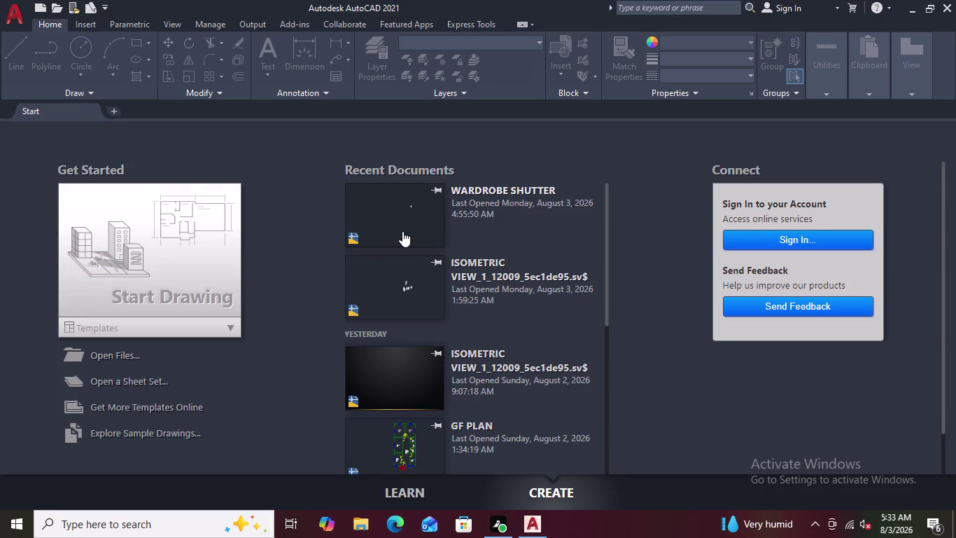
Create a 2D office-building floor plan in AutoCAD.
Open a new blank drawing, Drawing1, from the Start tab.
scroll(up, 3)
double_click(194, 248)
scroll(down, 3)
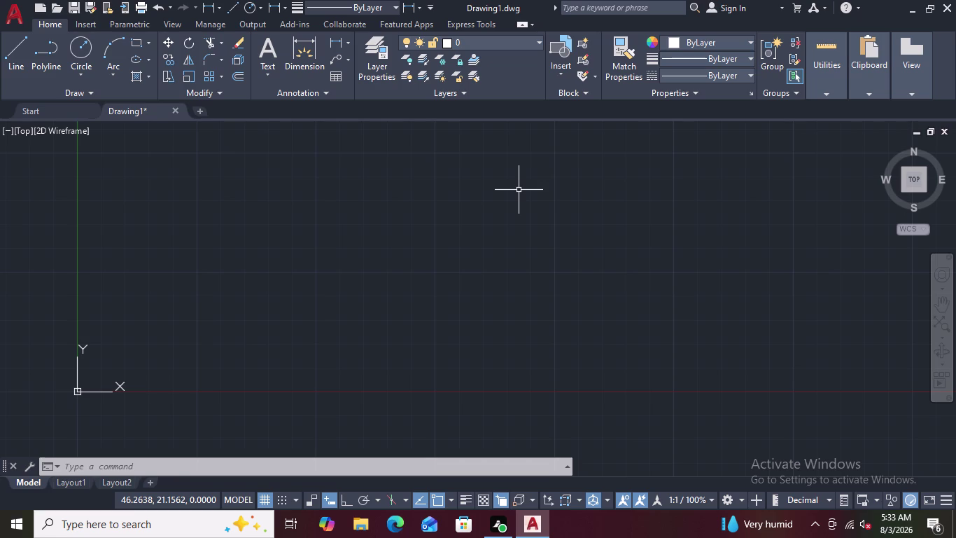
key(space)
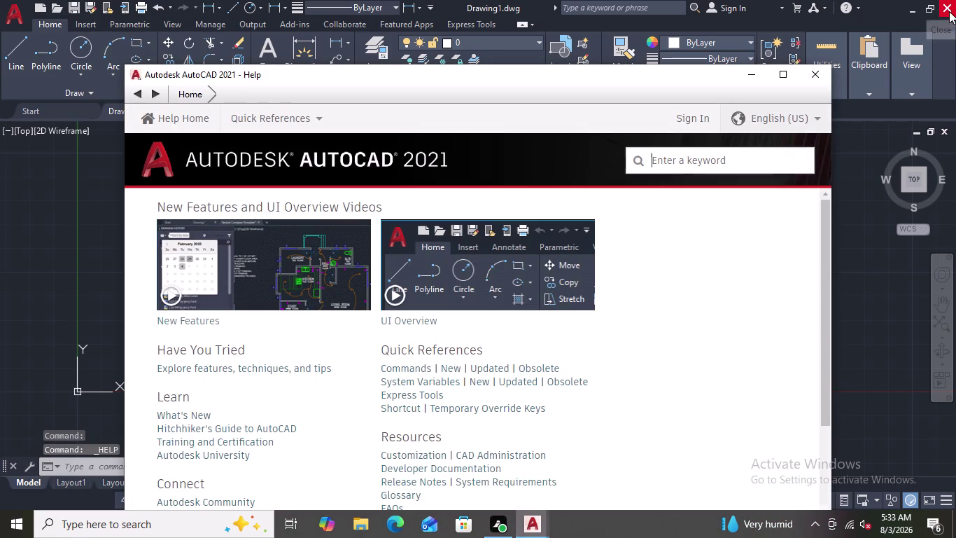
scroll(down, 3)
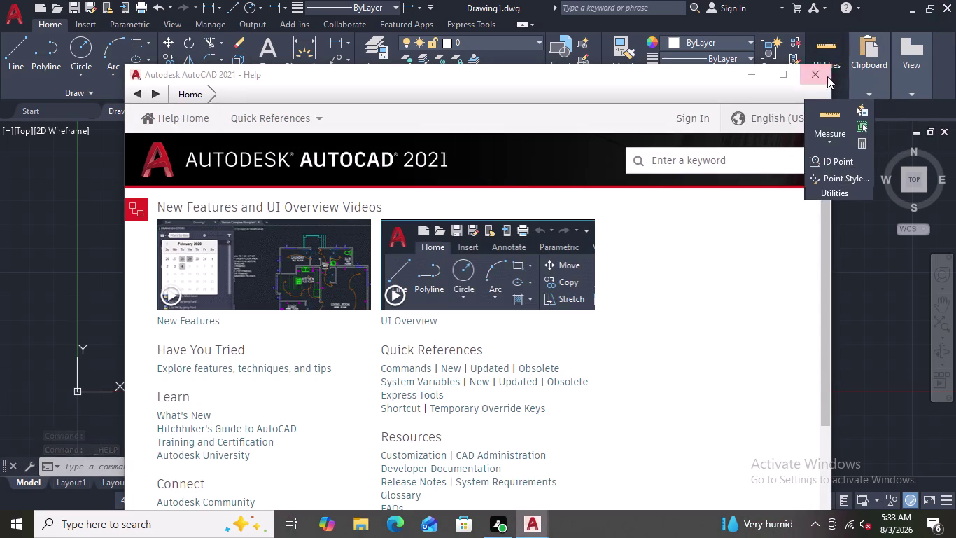
click(817, 75)
scroll(down, 3)
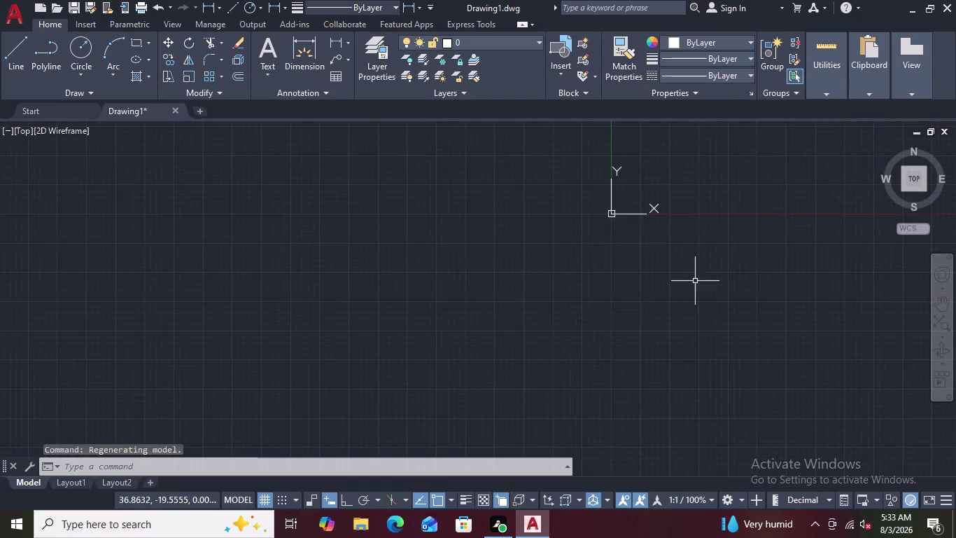
Set UCSICON to Noorigin so the UCS icon stays in the viewport corner.
scroll(down, 3)
scroll(down, 3)
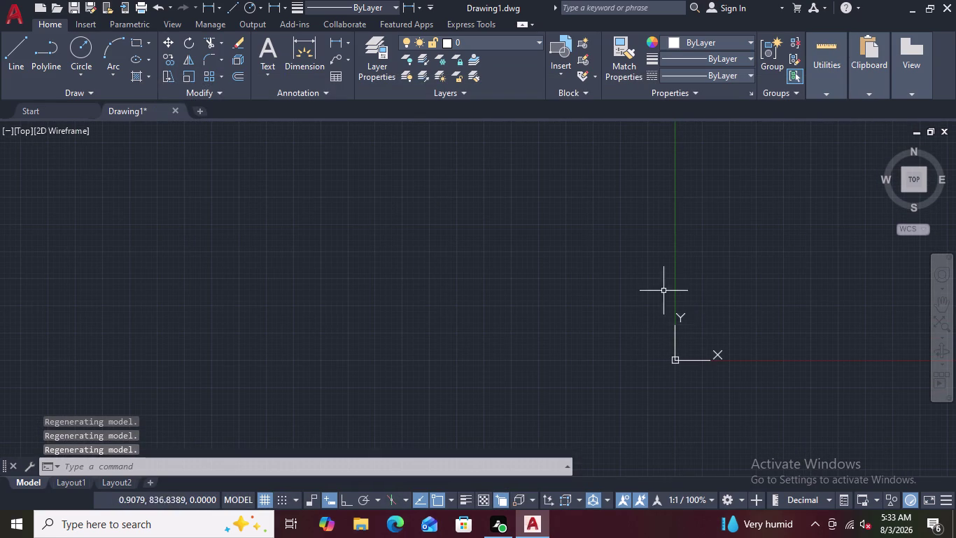
key(u)
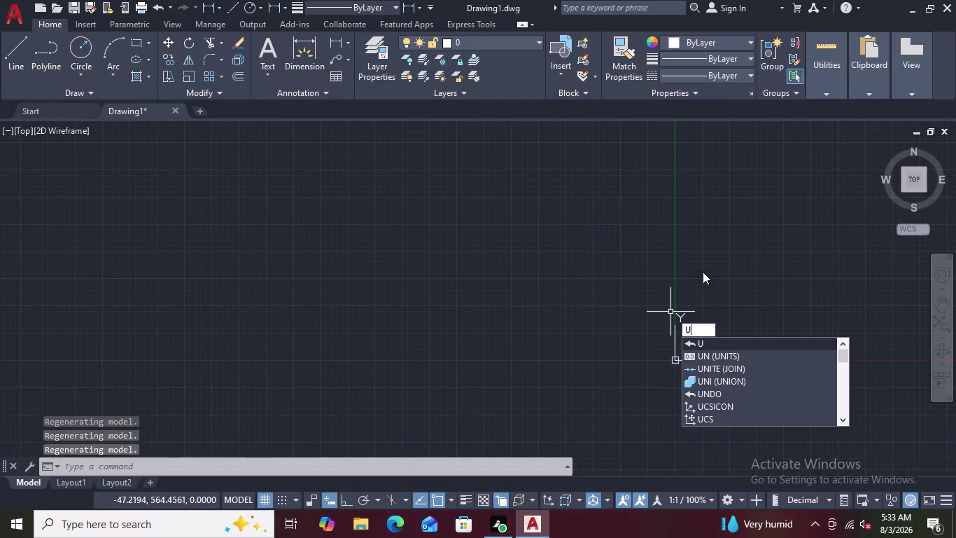
key(c)
key(s)
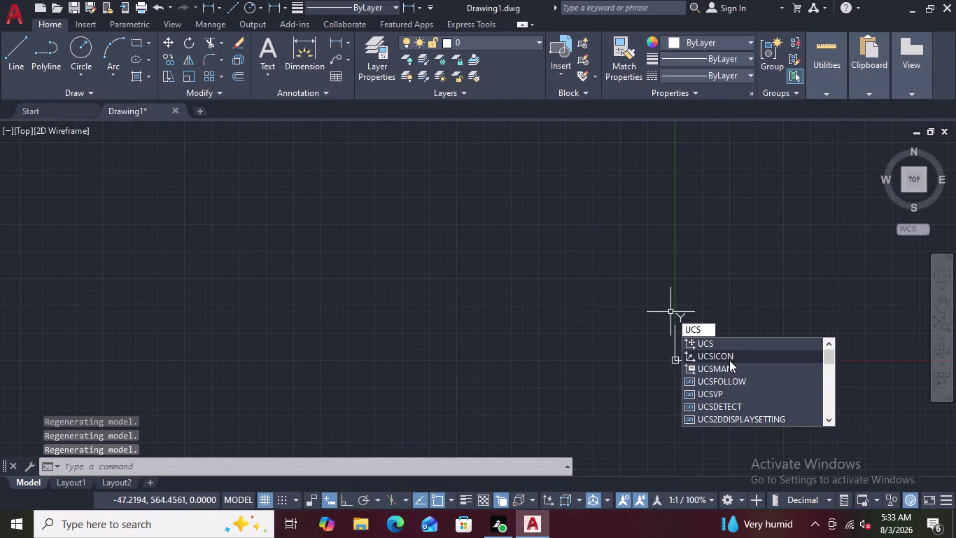
click(730, 357)
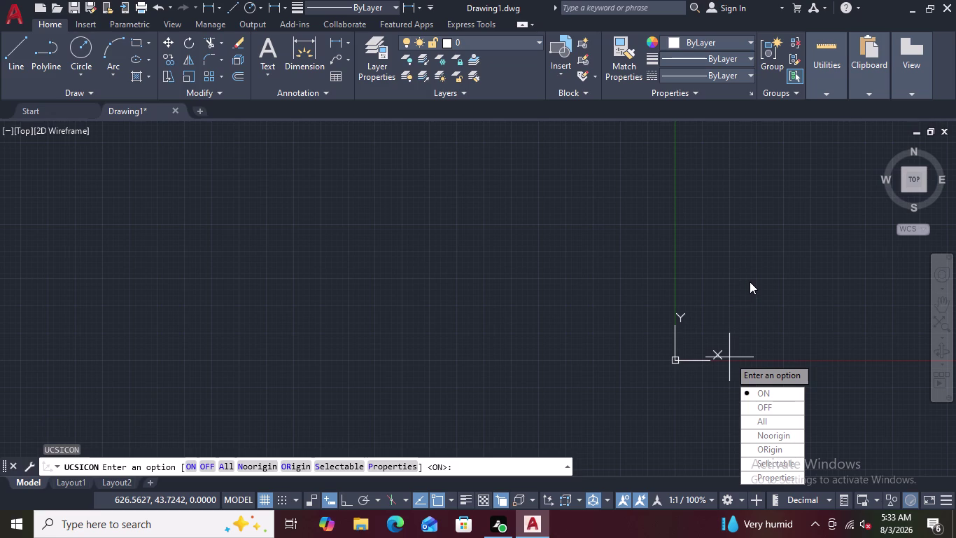
text(NO)
key(Return)
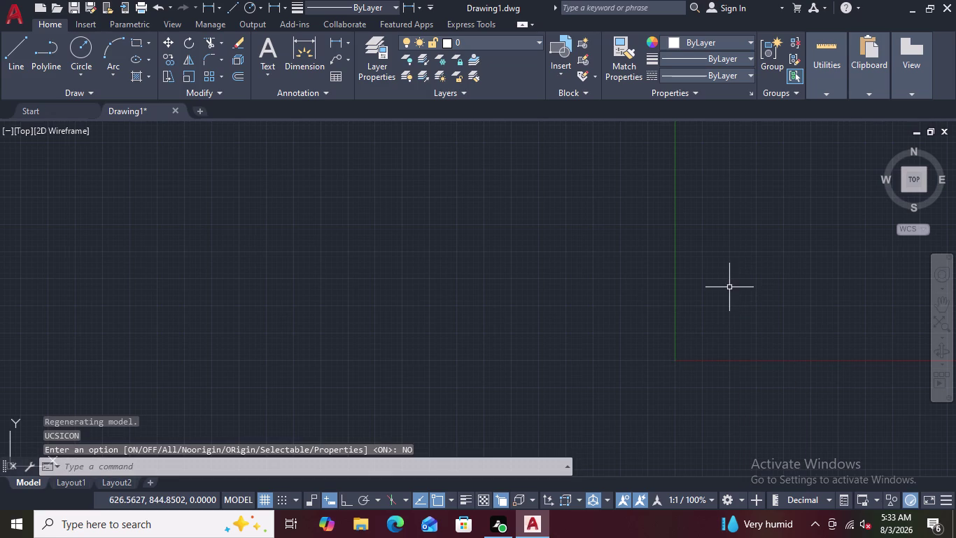
scroll(down, 3)
key(Escape)
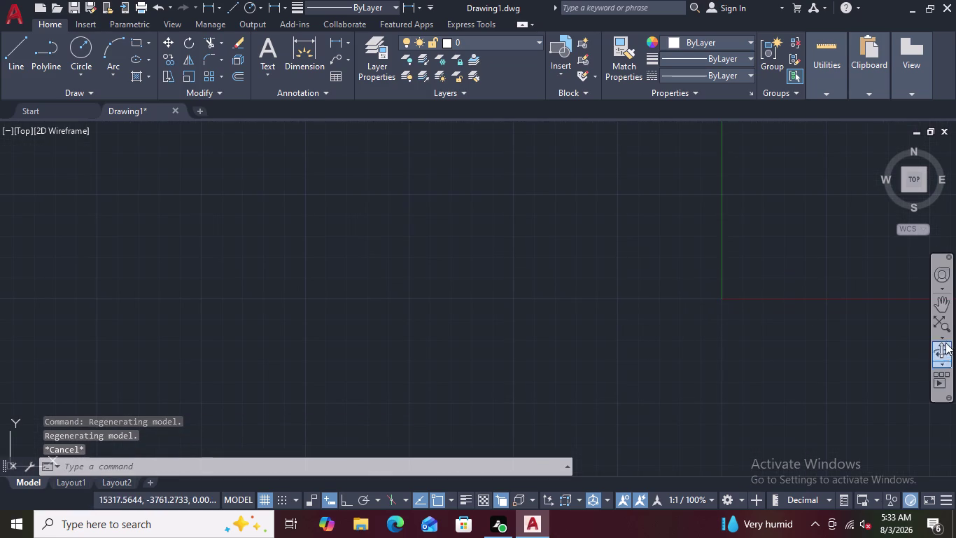
click(939, 322)
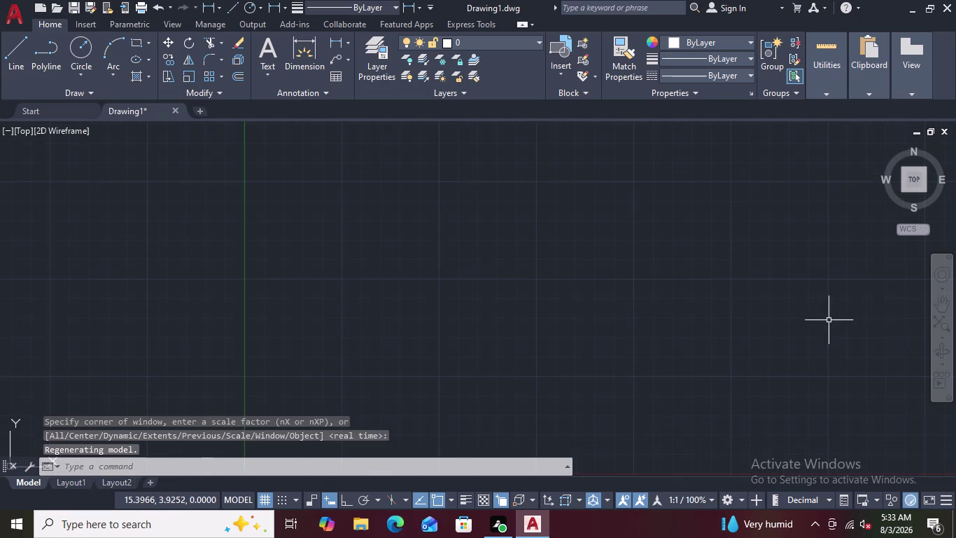
drag(772, 305, 666, 323)
scroll(down, 3)
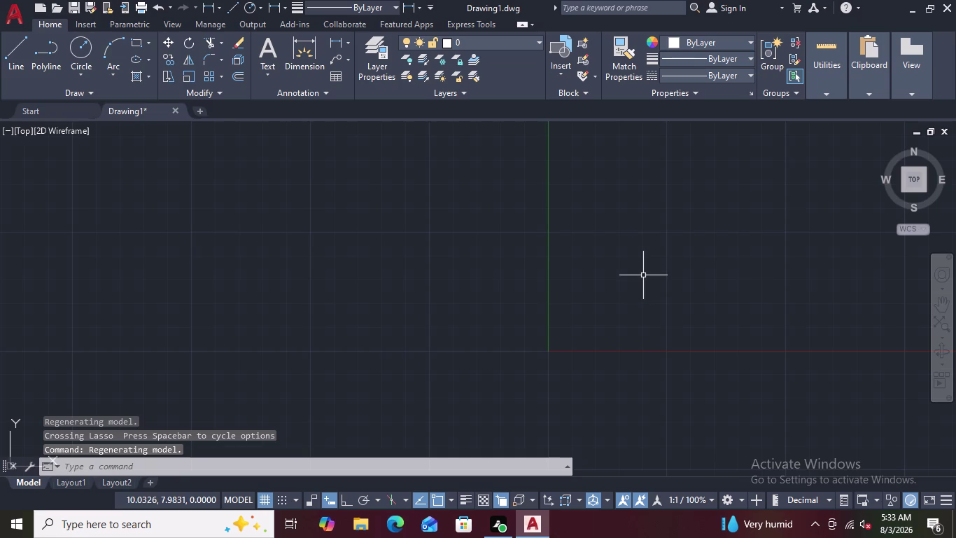
middle_drag(658, 272, 432, 306)
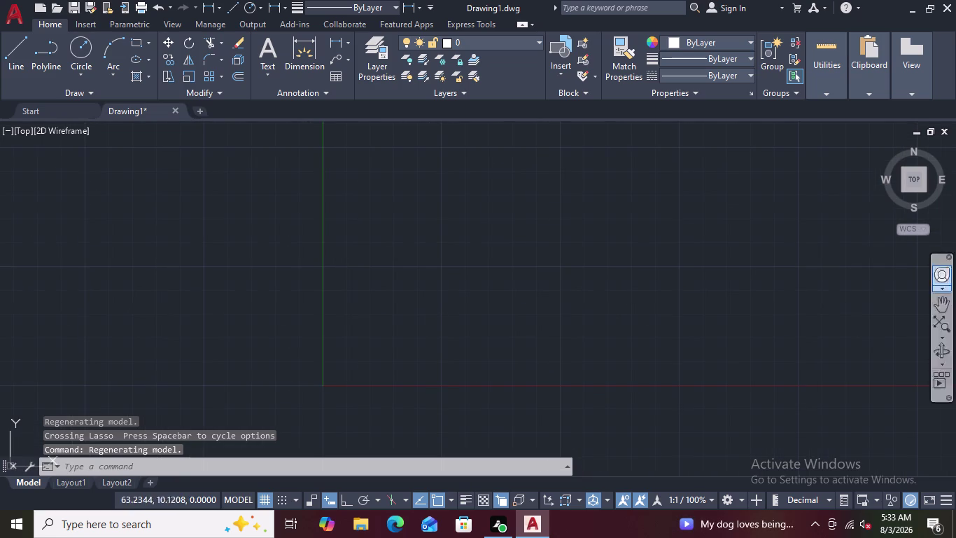
key(Escape)
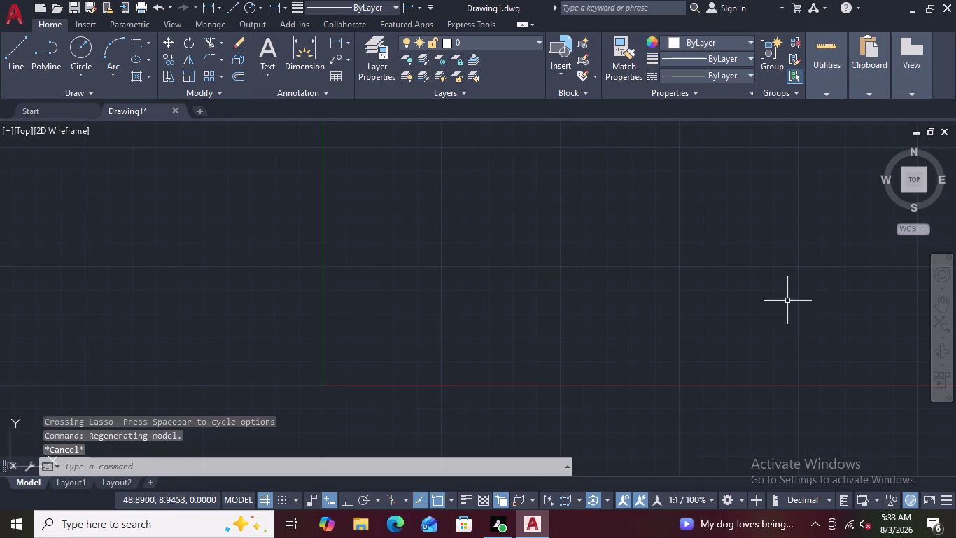
scroll(down, 3)
middle_drag(752, 298, 507, 353)
key(Escape)
key(Escape)
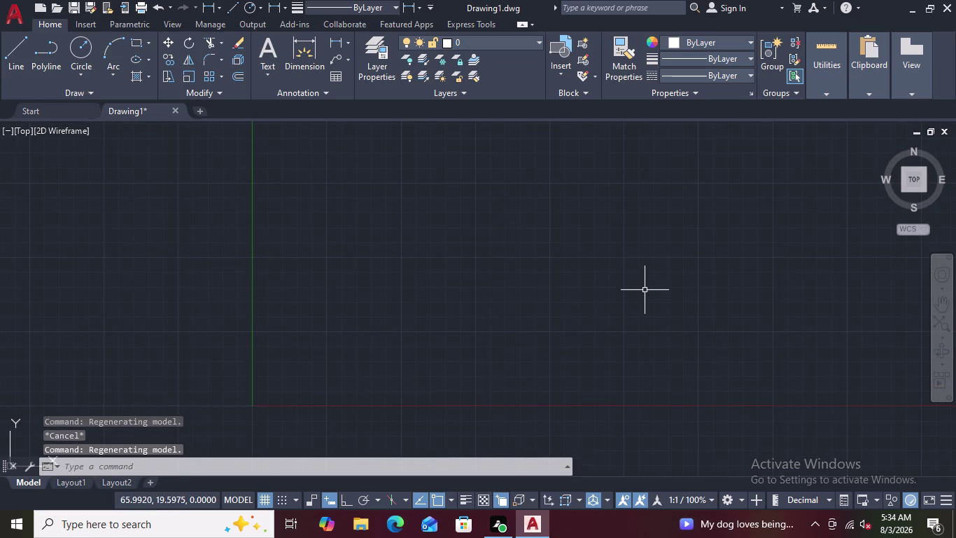
scroll(down, 3)
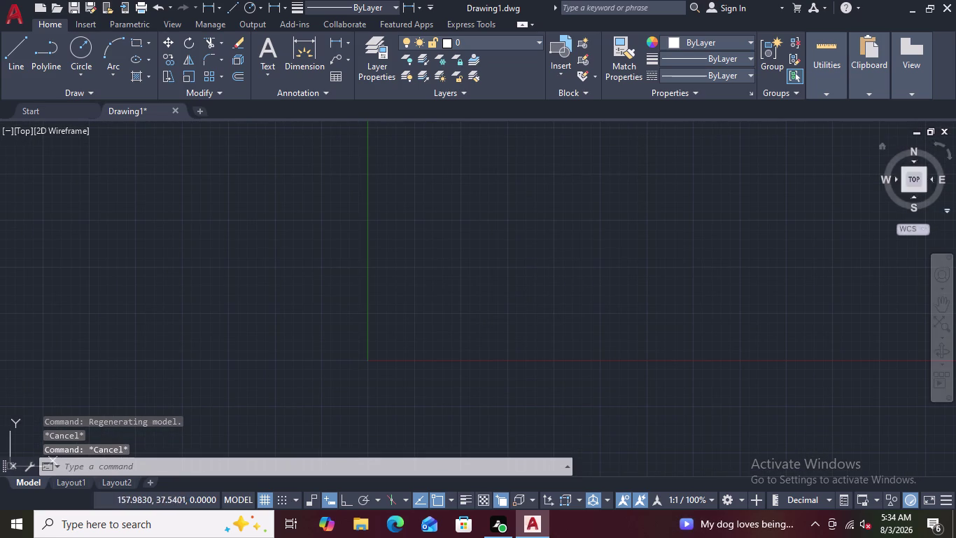
scroll(down, 3)
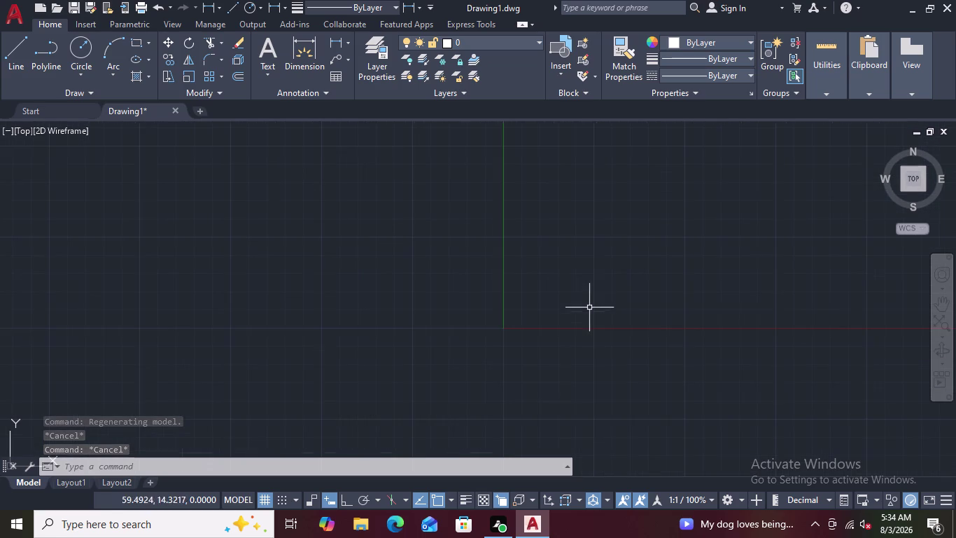
middle_drag(616, 255, 415, 297)
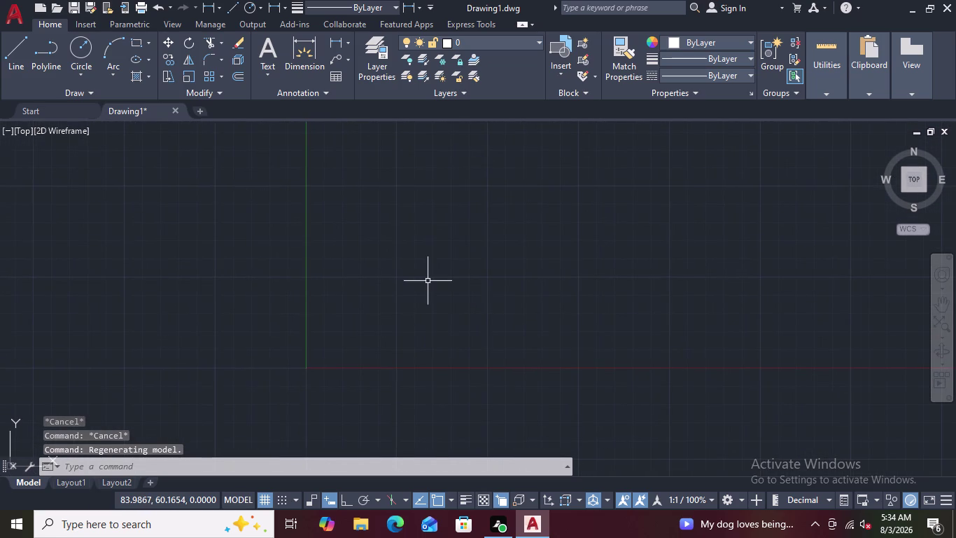
scroll(up, 3)
scroll(down, 3)
middle_drag(452, 250, 411, 286)
scroll(down, 3)
scroll(down, 3)
middle_drag(481, 249, 355, 302)
scroll(down, 3)
scroll(down, 3)
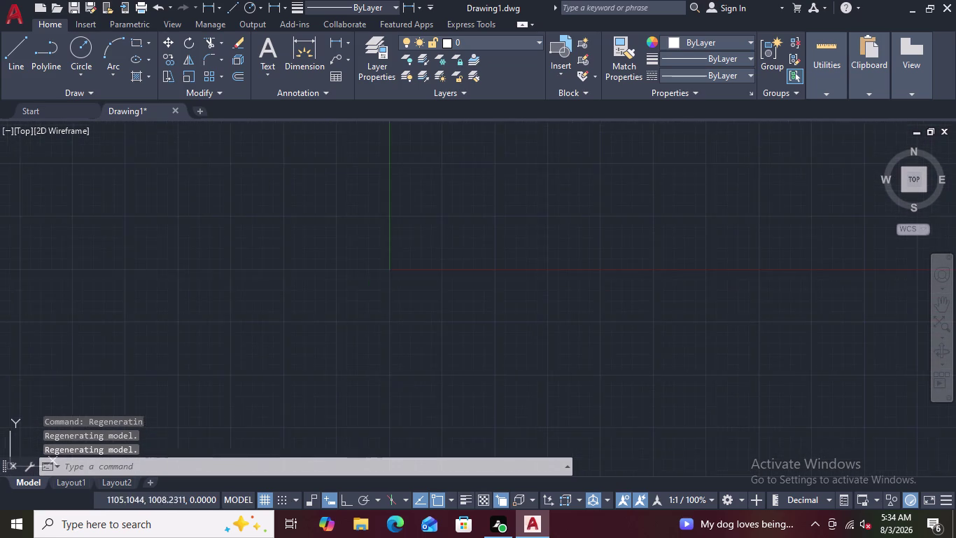
scroll(up, 3)
middle_drag(445, 203, 339, 312)
scroll(down, 3)
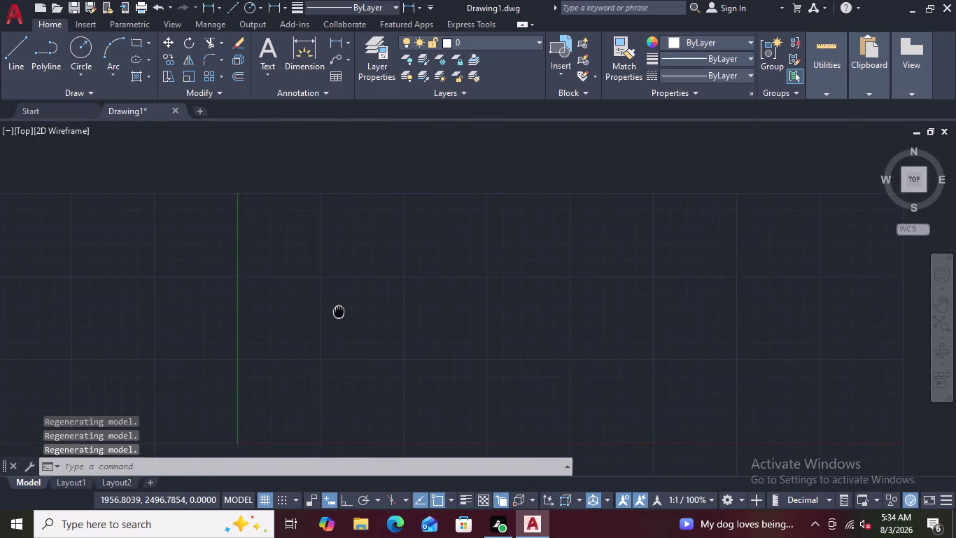
middle_drag(339, 311, 324, 256)
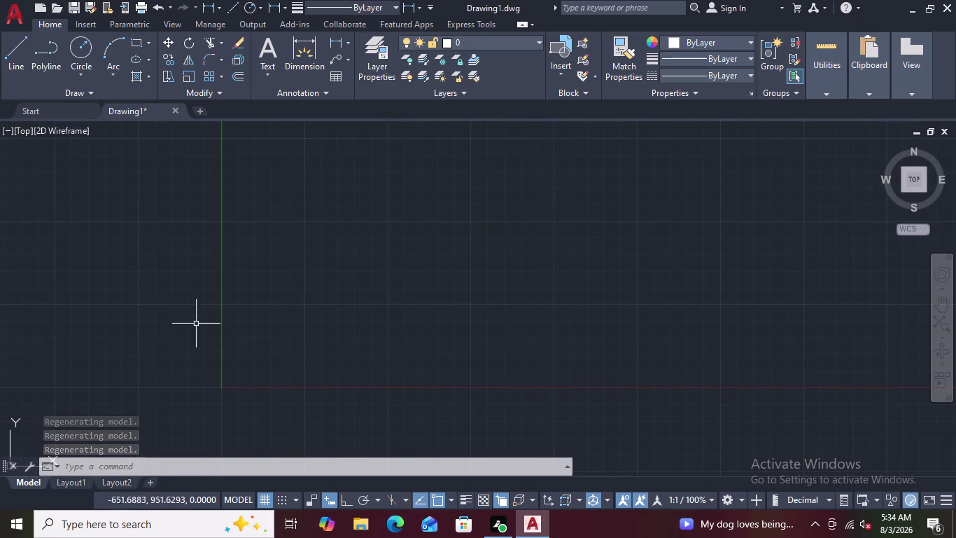
key(Escape)
key(Escape)
key(Escape)
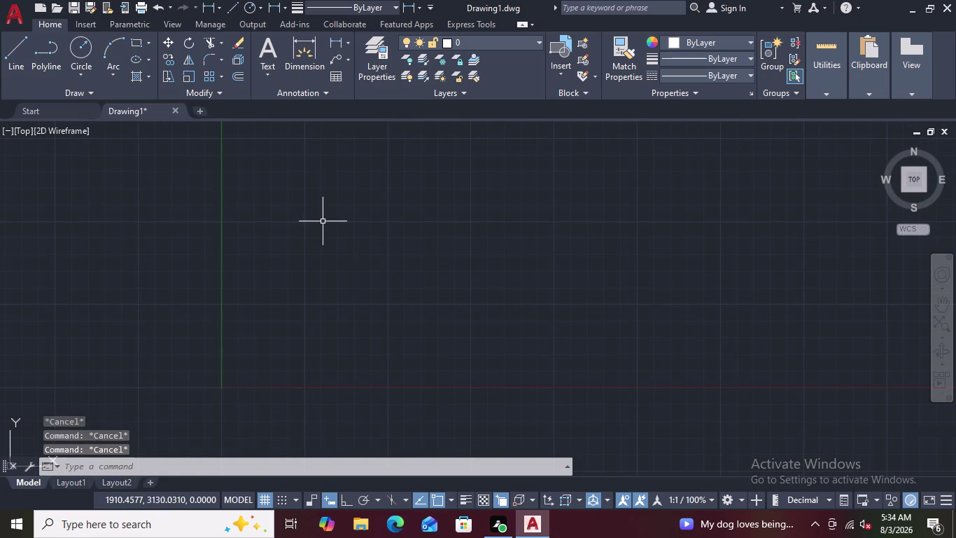
key(Escape)
scroll(down, 3)
scroll(up, 3)
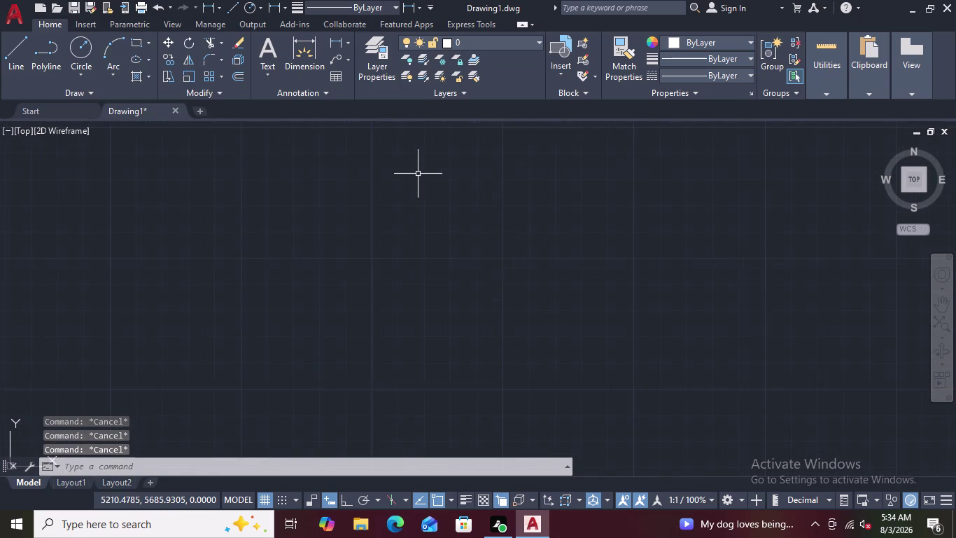
scroll(down, 3)
middle_drag(418, 173, 400, 255)
scroll(down, 3)
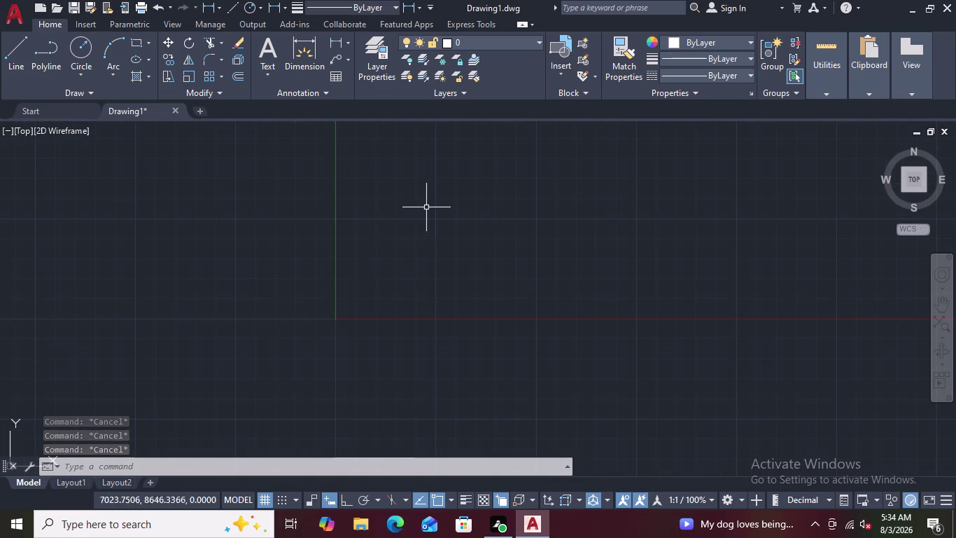
scroll(up, 3)
key(Escape)
key(Escape)
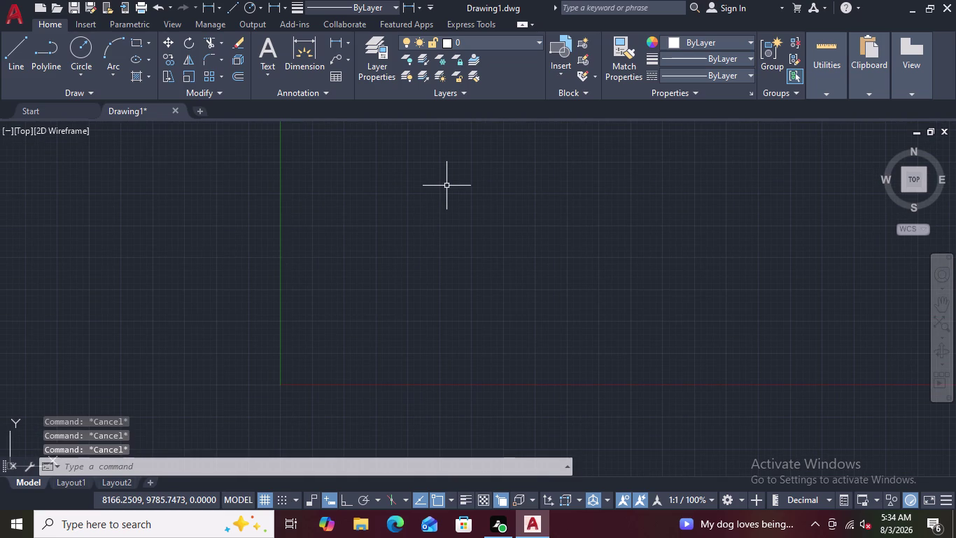
key(Escape)
key(Escape)
scroll(down, 3)
middle_drag(463, 181, 370, 274)
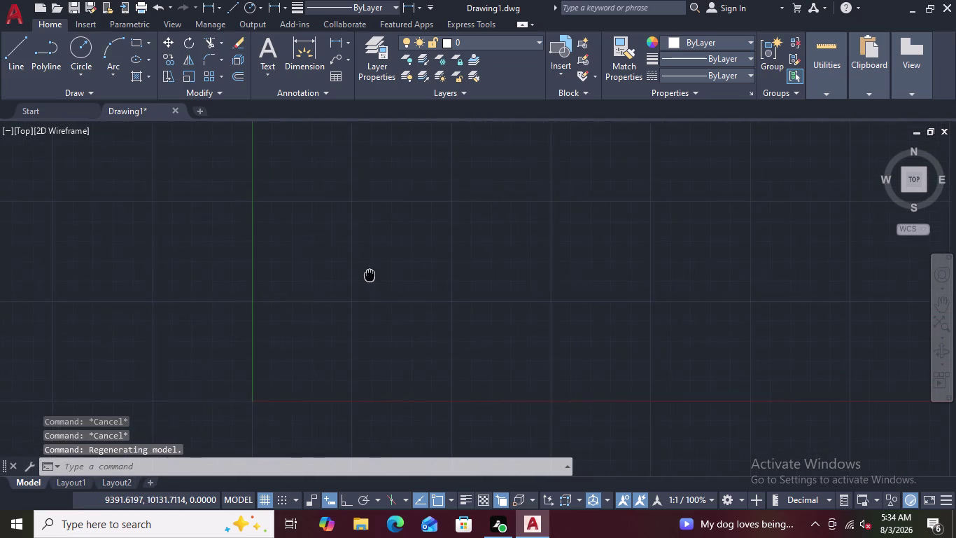
middle_drag(369, 273, 335, 248)
scroll(down, 3)
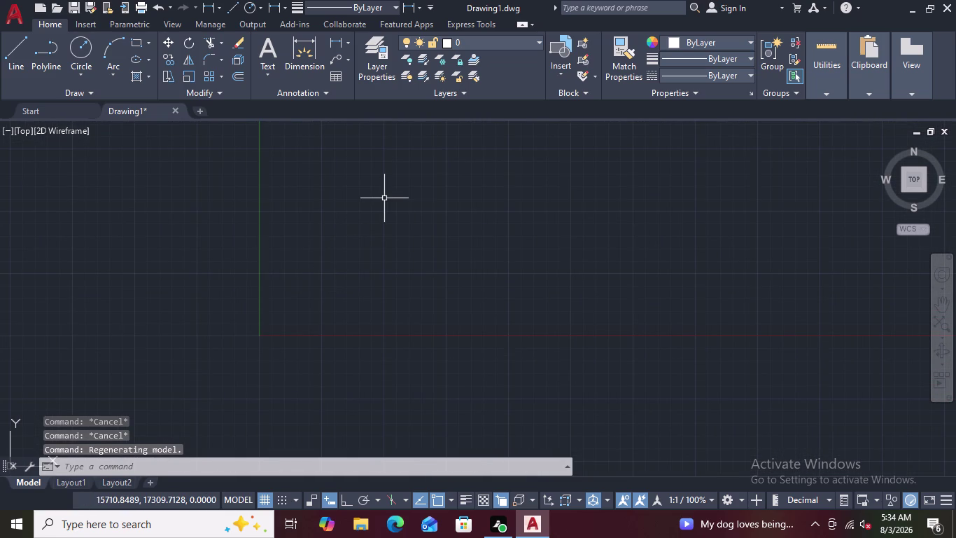
middle_drag(385, 198, 360, 306)
scroll(down, 3)
key(Escape)
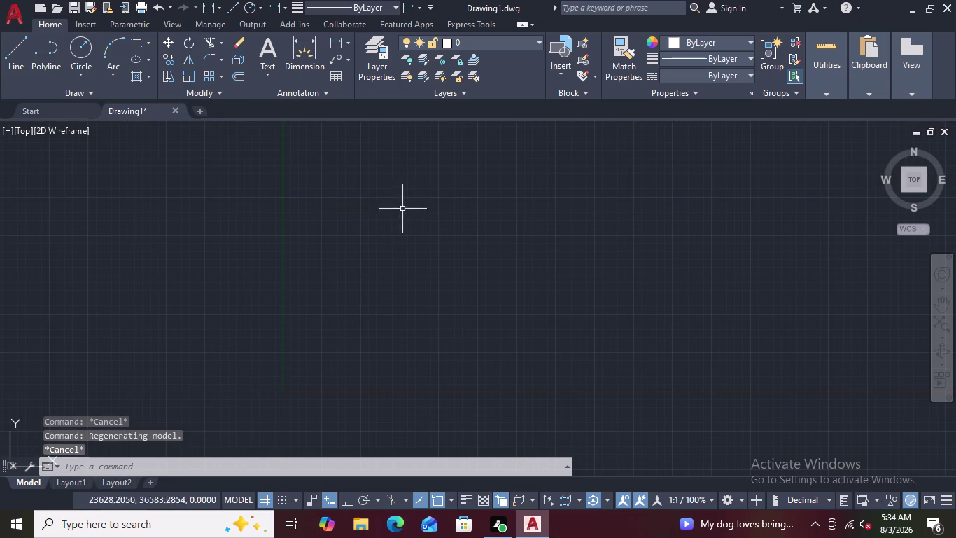
middle_drag(417, 200, 393, 269)
key(Escape)
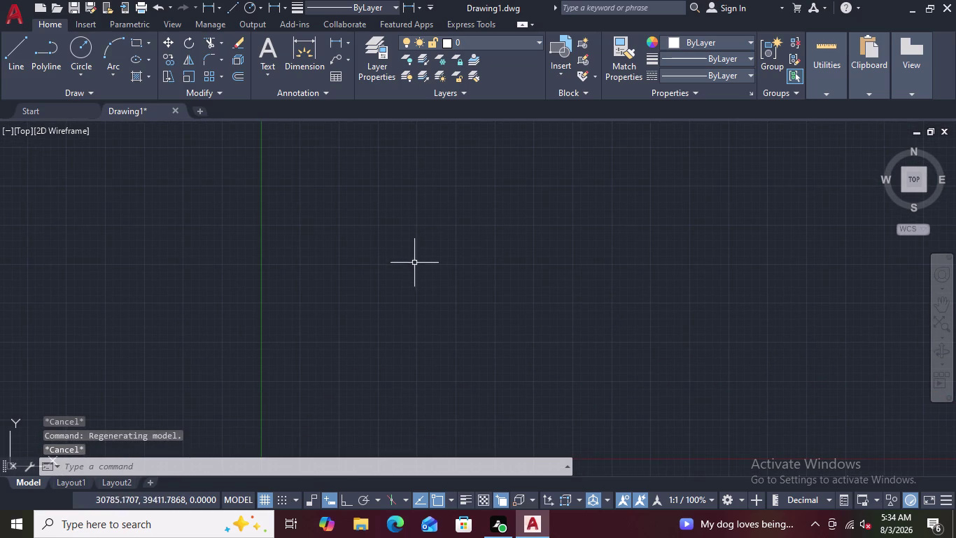
key(Escape)
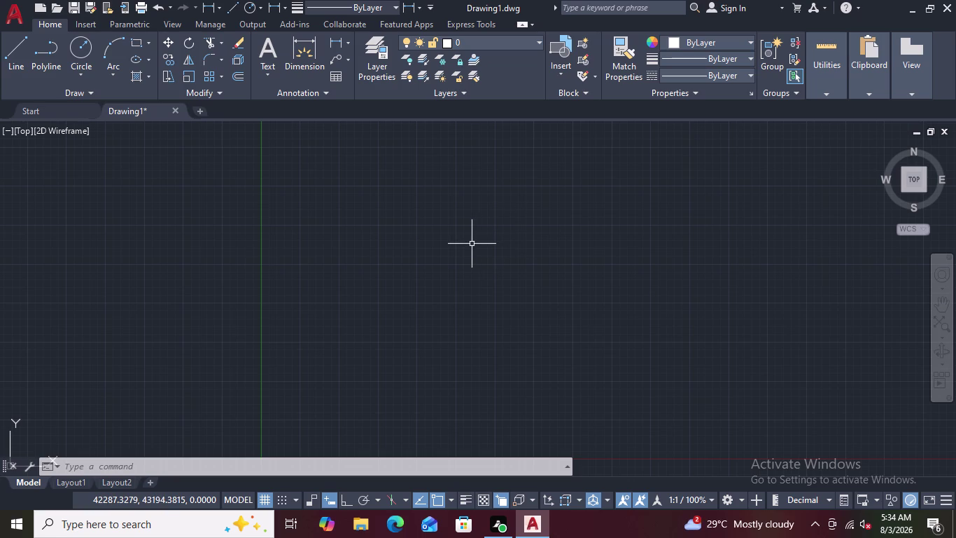
key(u)
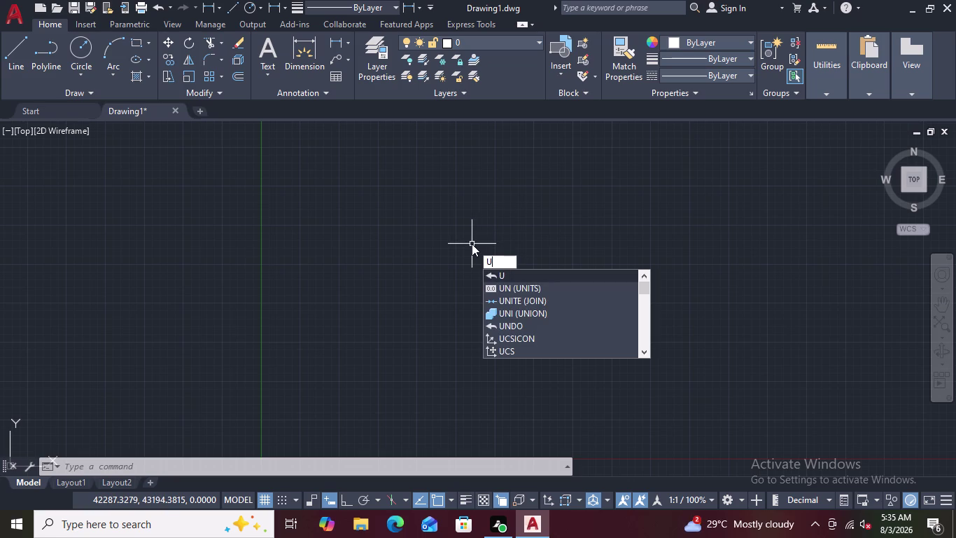
text(N)
Set drawing units to Engineering length, 0'-0.00" precision and Inches insertion scale.
key(space)
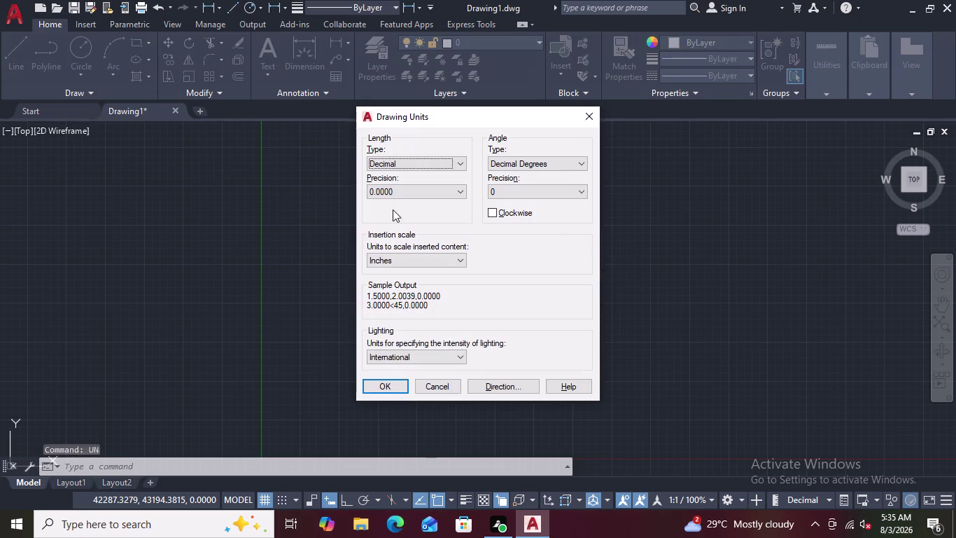
click(456, 162)
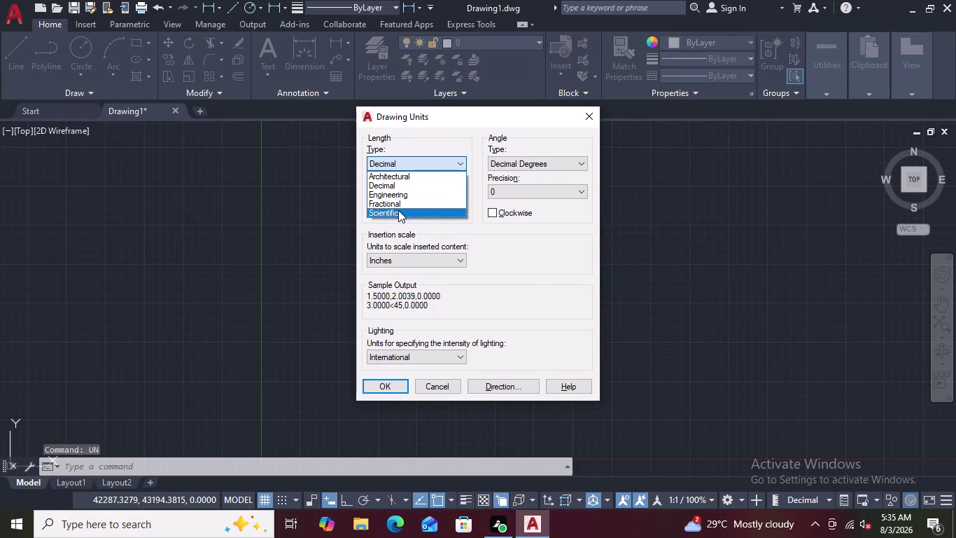
click(391, 196)
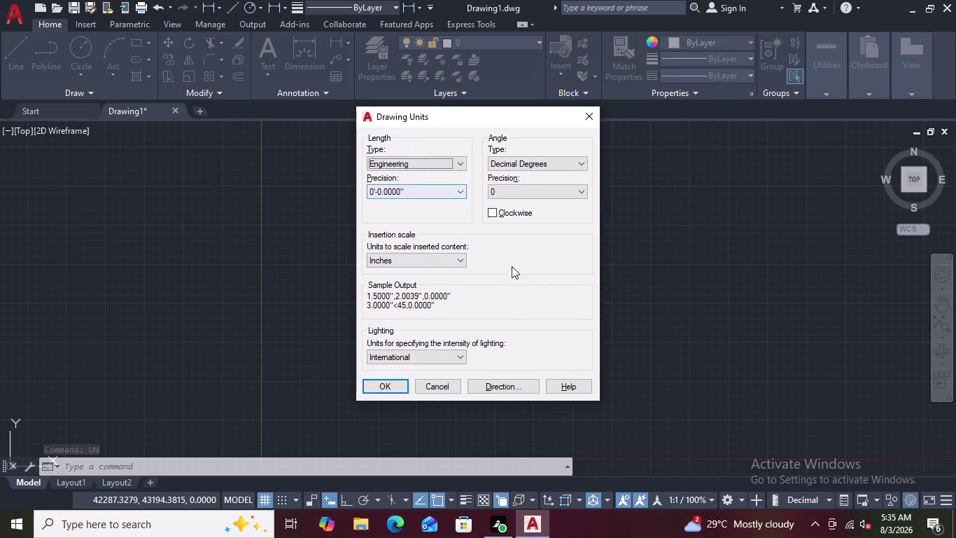
click(456, 189)
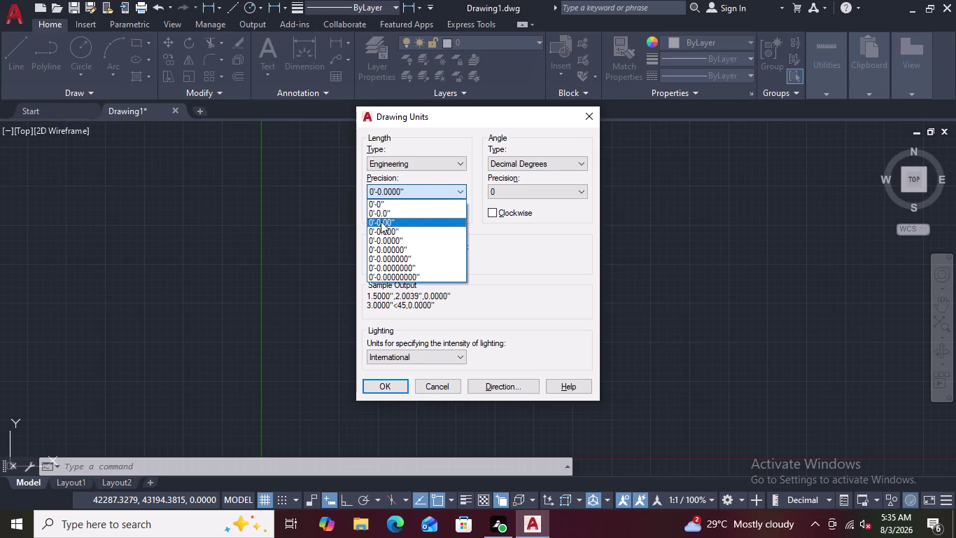
click(381, 221)
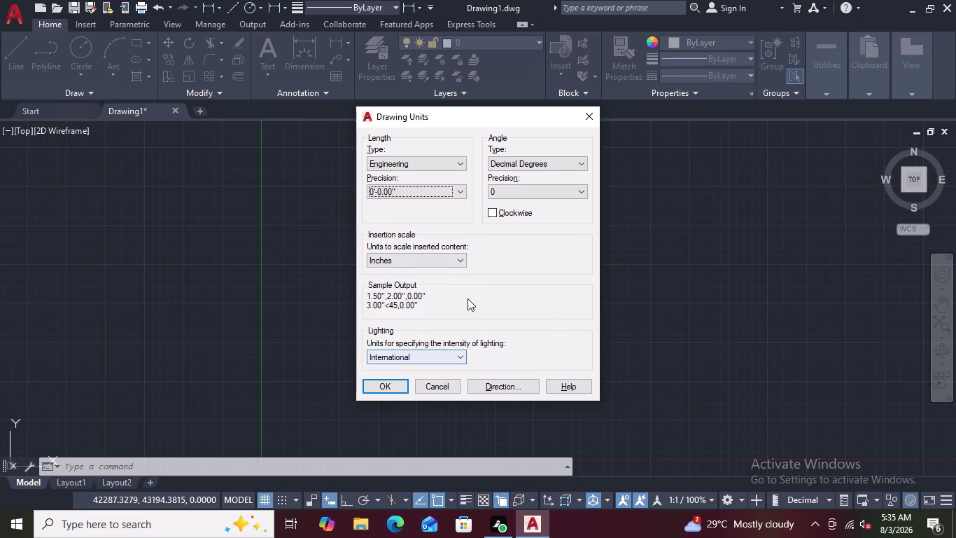
click(462, 256)
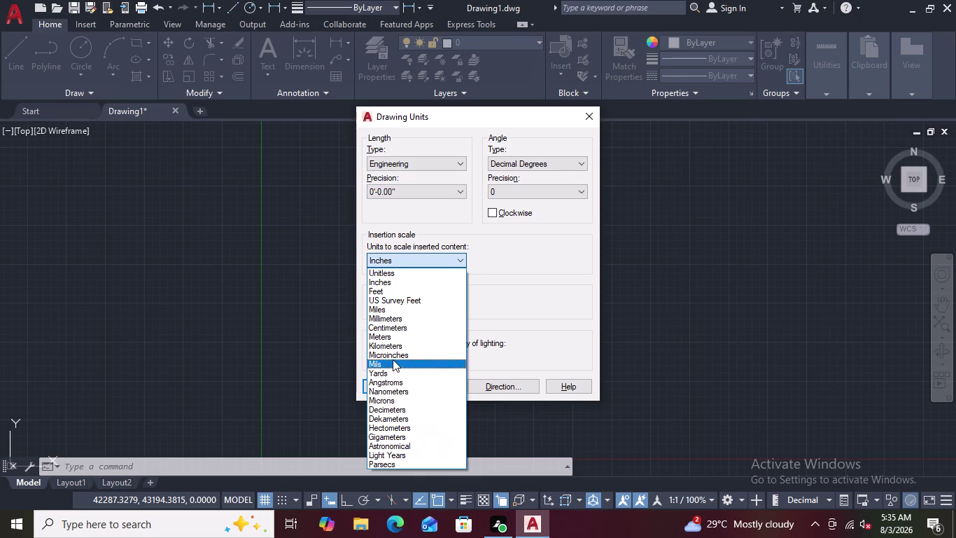
click(381, 277)
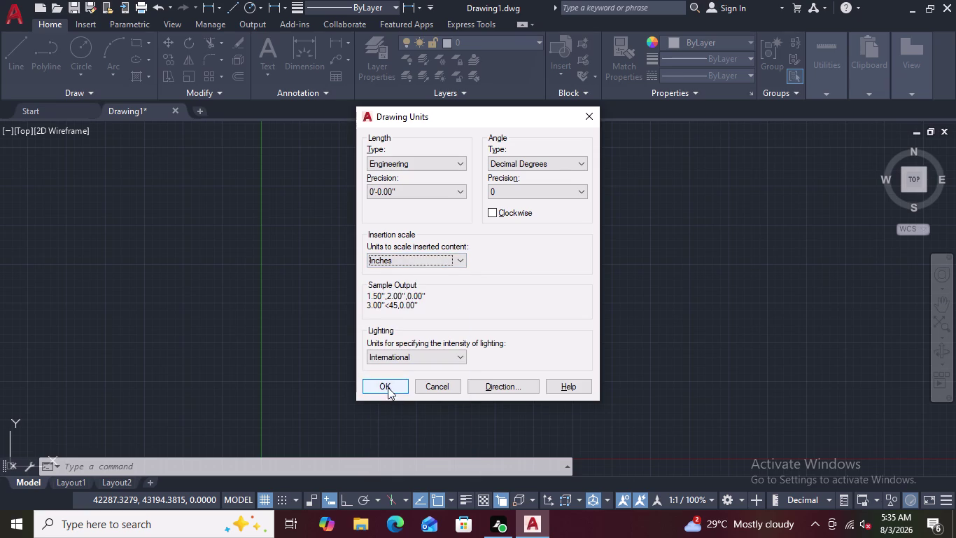
click(387, 385)
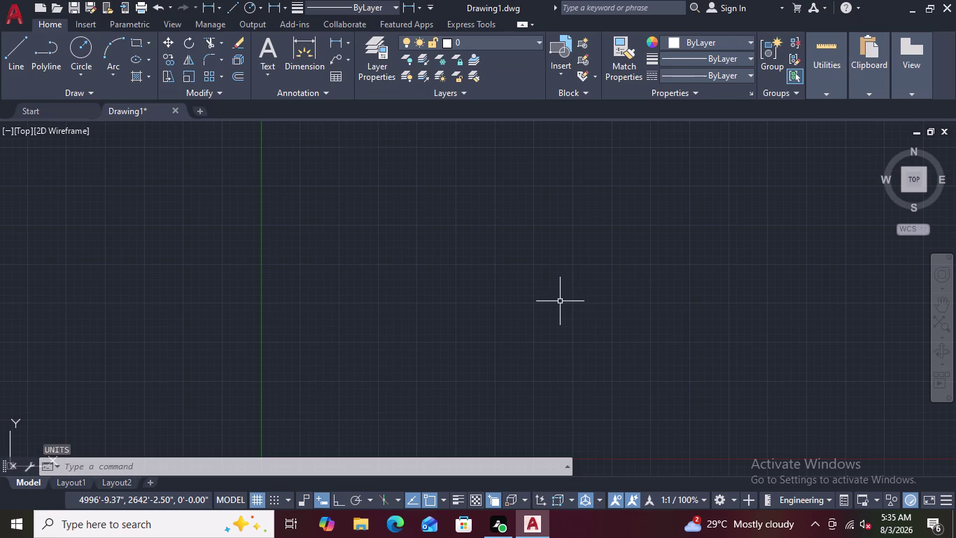
Give the Standard dimension style Engineering primary units with 0'-0.00" precision.
text(D)
key(space)
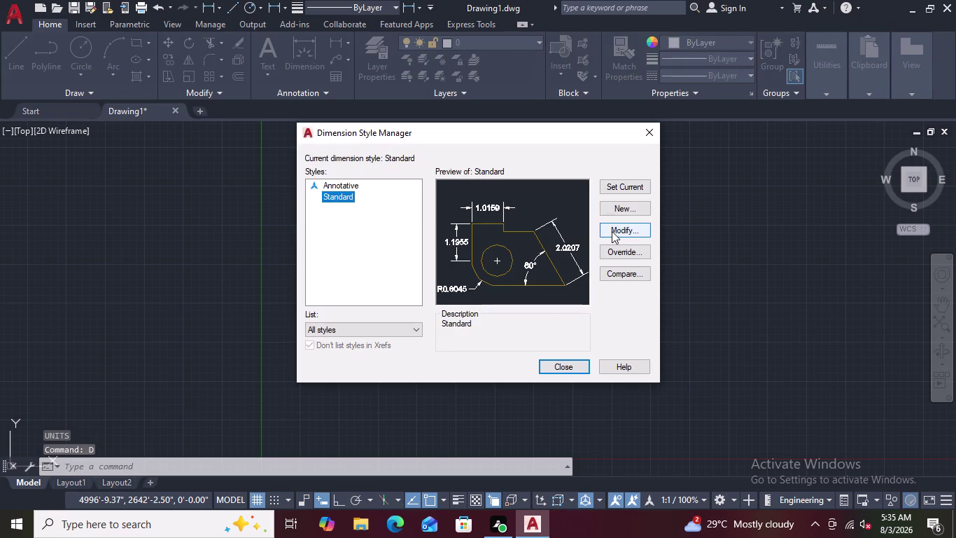
click(635, 229)
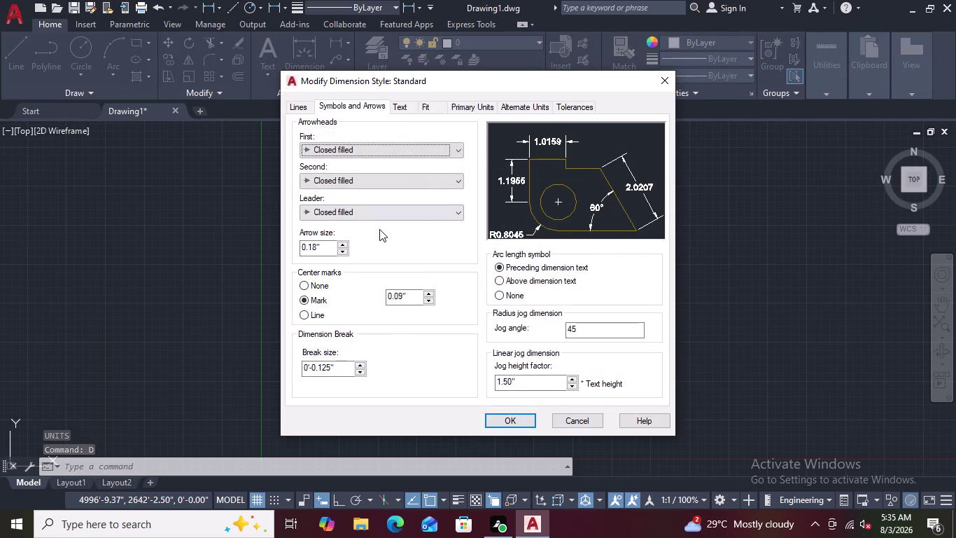
click(459, 105)
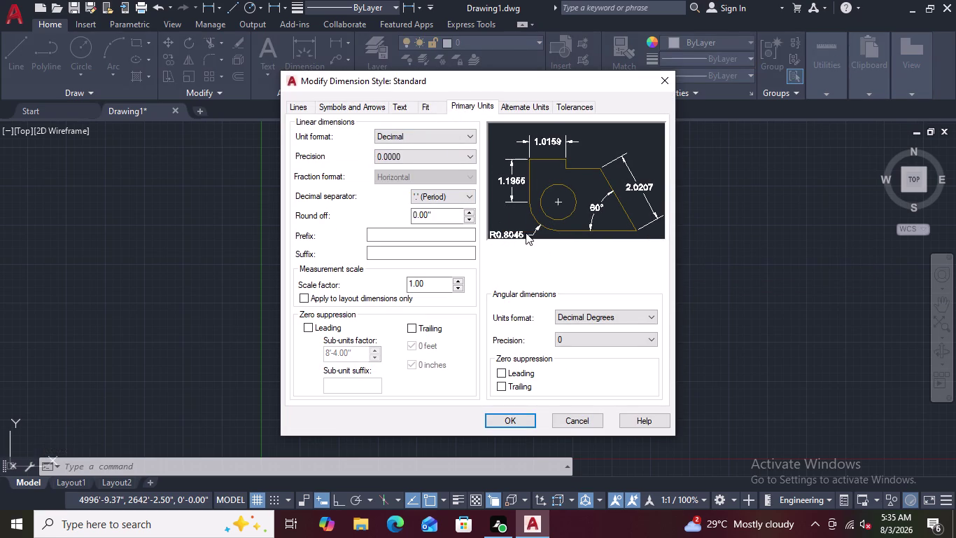
click(469, 135)
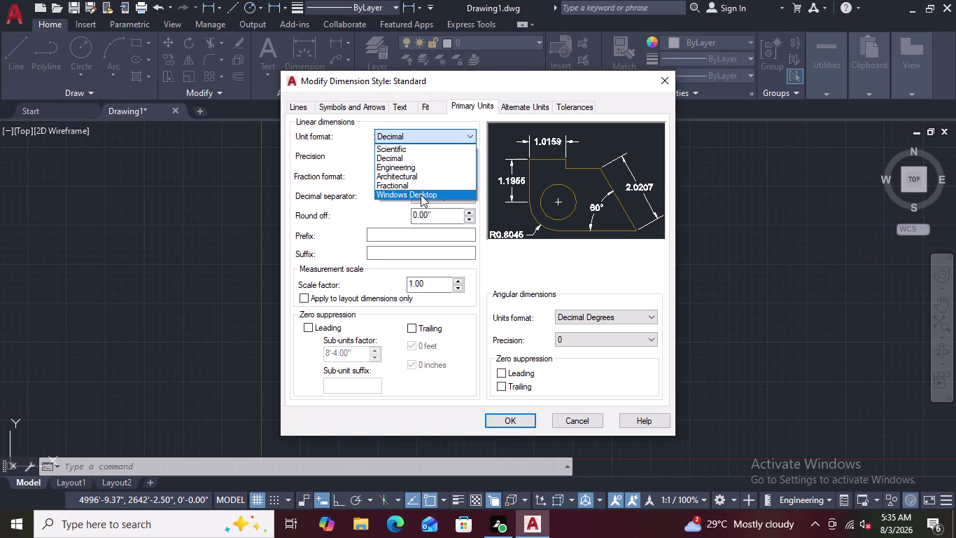
click(393, 167)
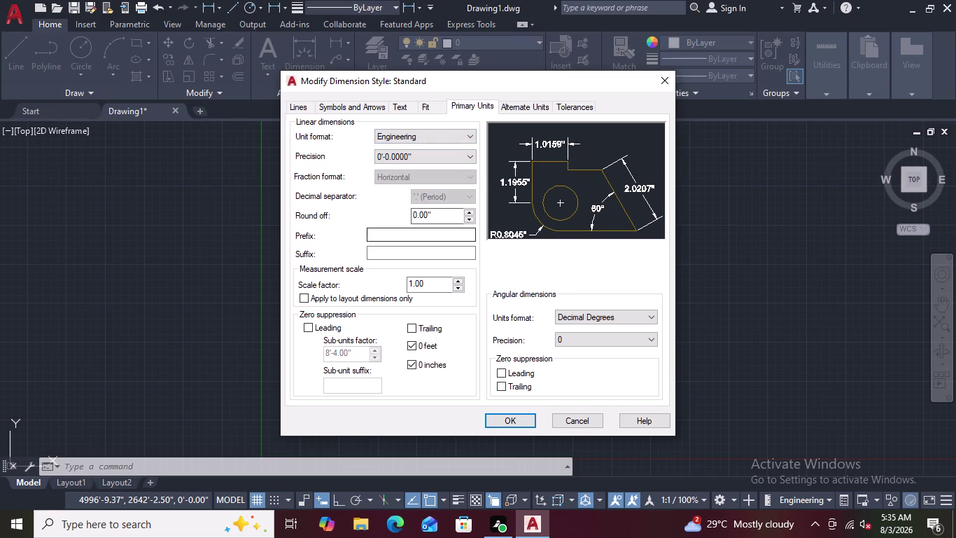
scroll(down, 3)
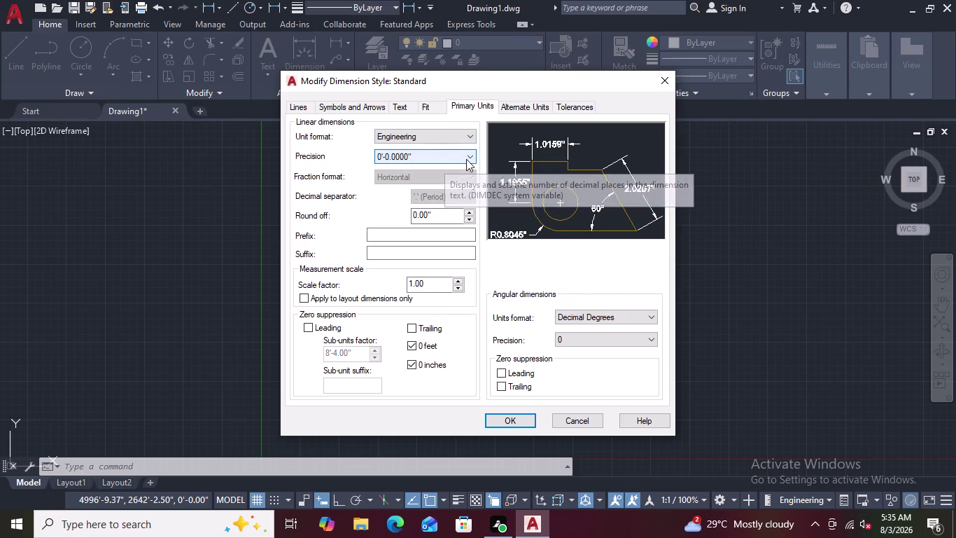
click(470, 157)
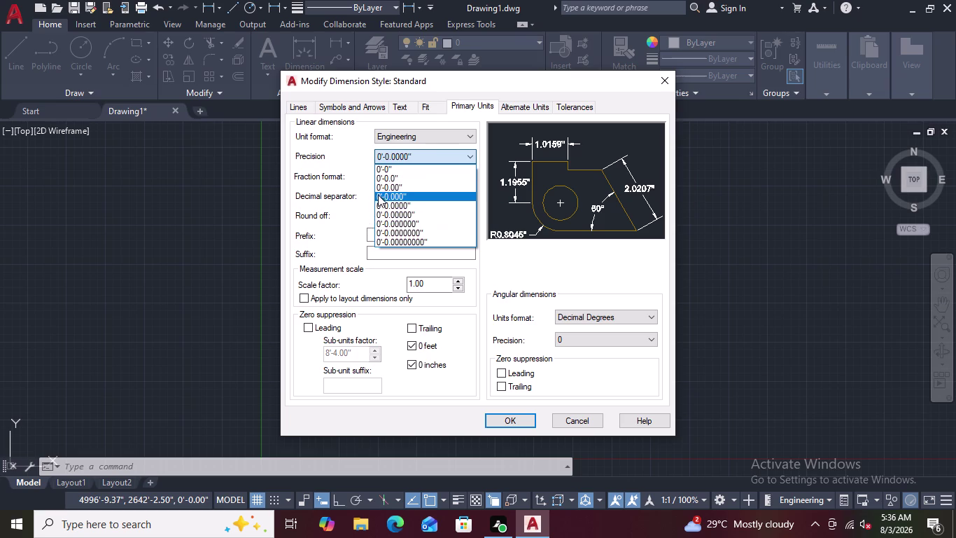
click(380, 188)
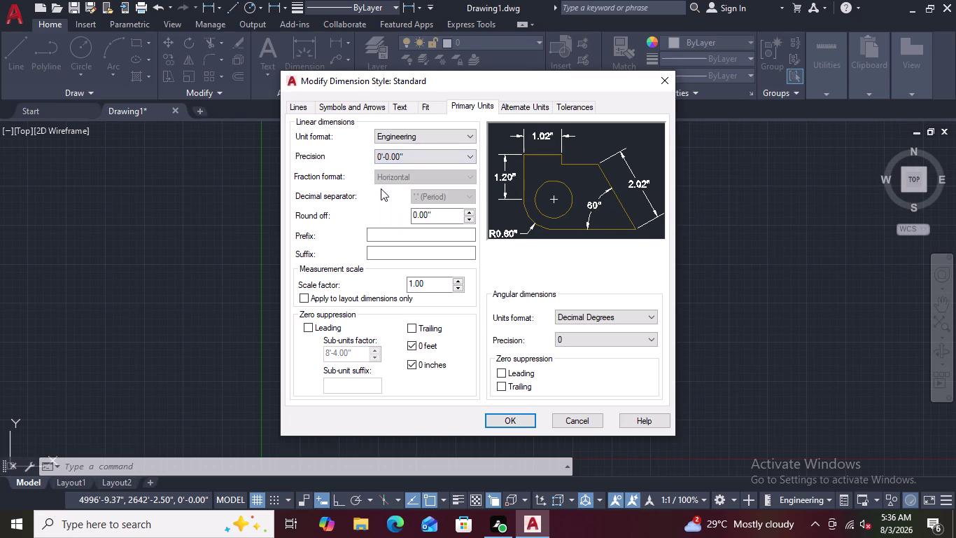
scroll(down, 3)
scroll(down, 3)
scroll(down, 3)
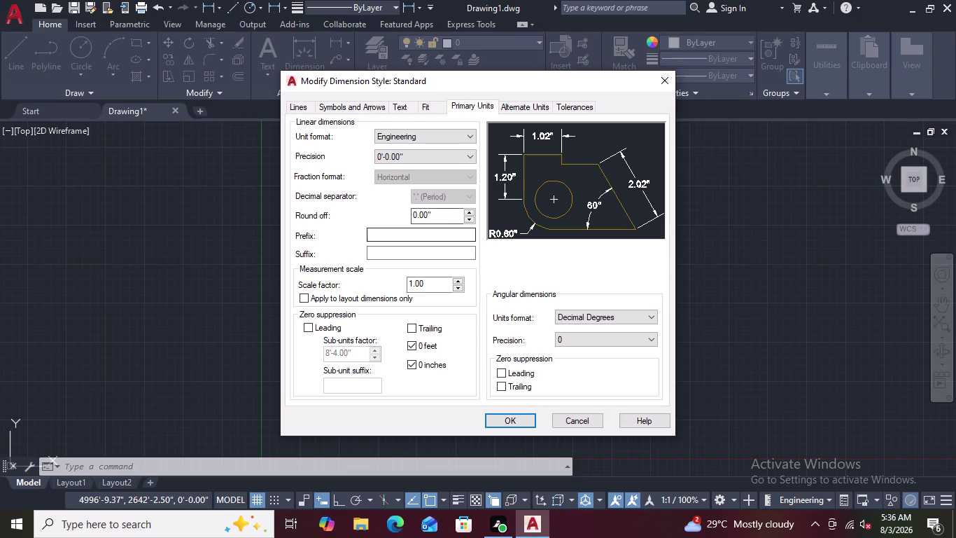
click(404, 108)
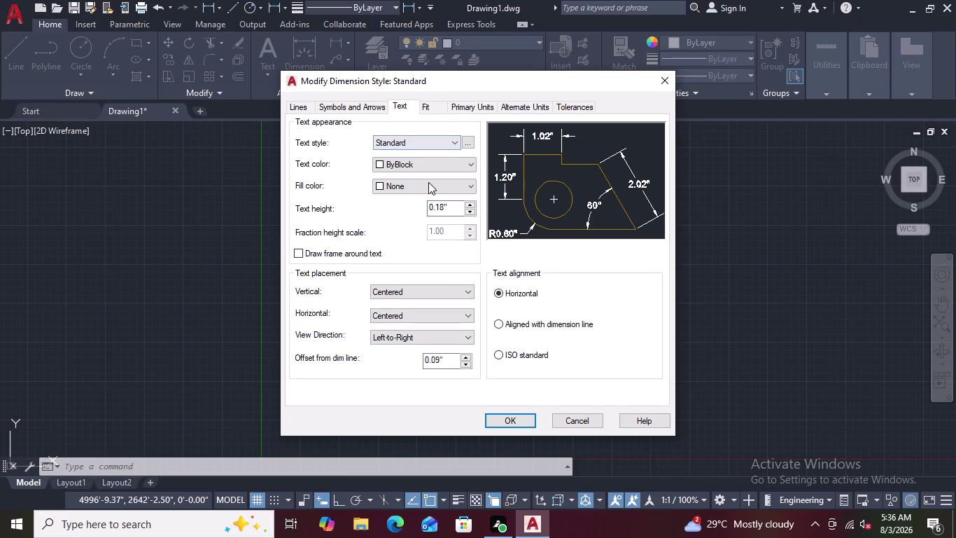
Color the Standard style's dimension lines Yellow and extension lines Red.
click(362, 105)
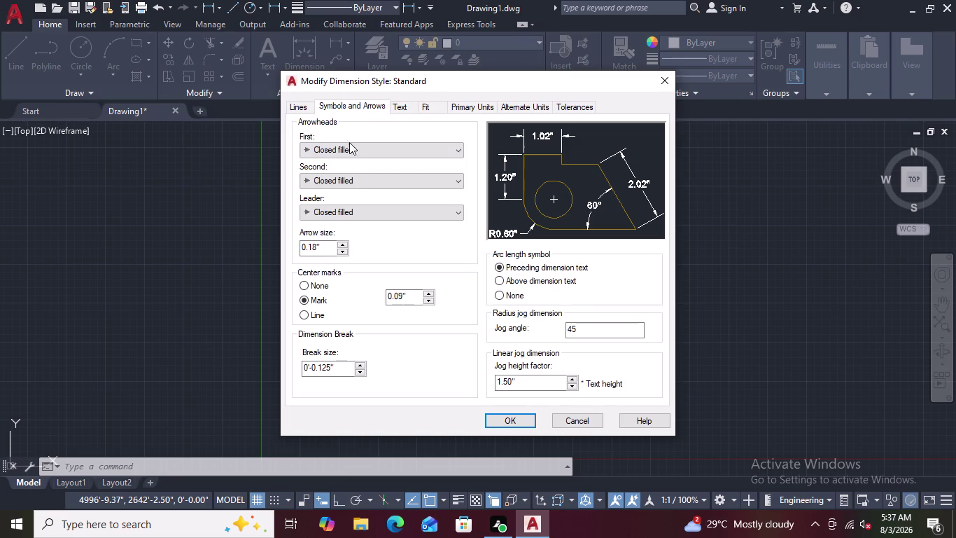
click(304, 107)
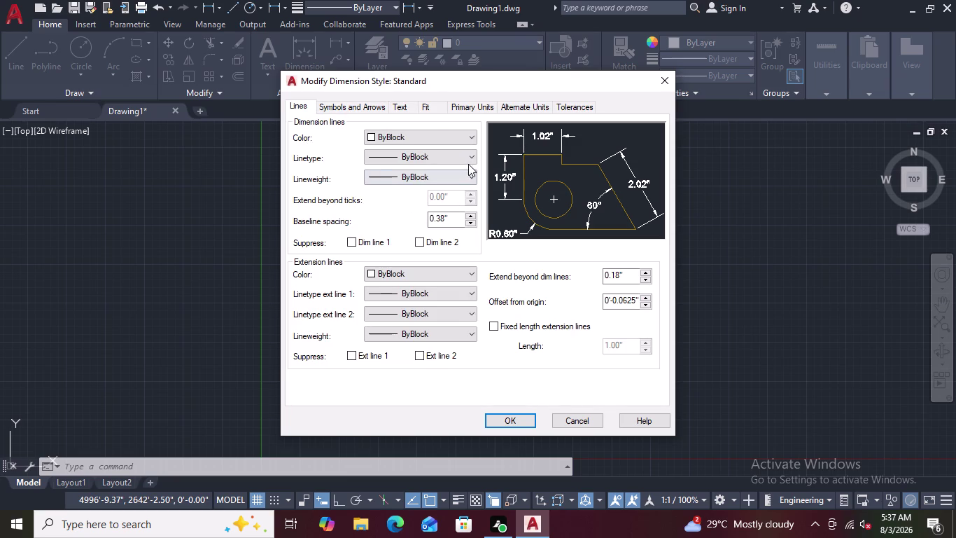
click(471, 138)
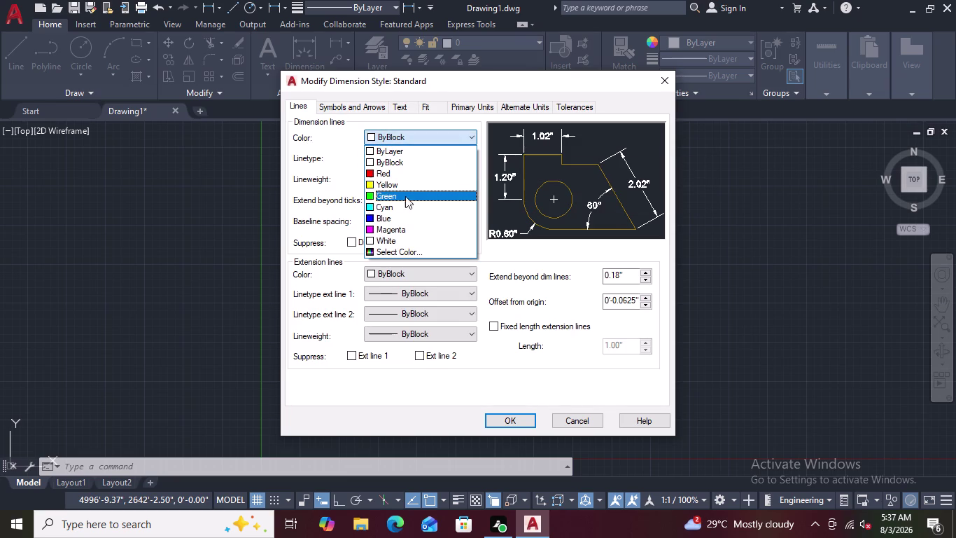
click(379, 183)
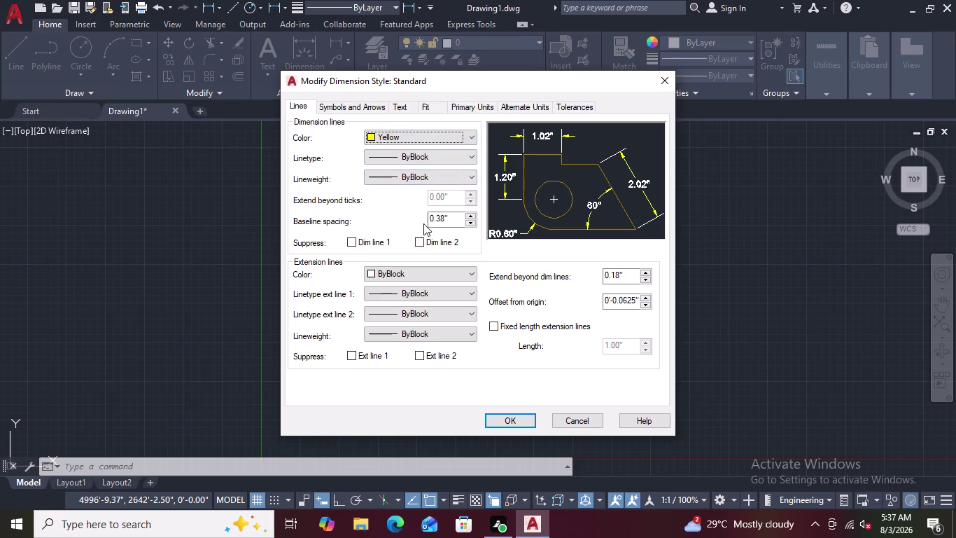
click(471, 272)
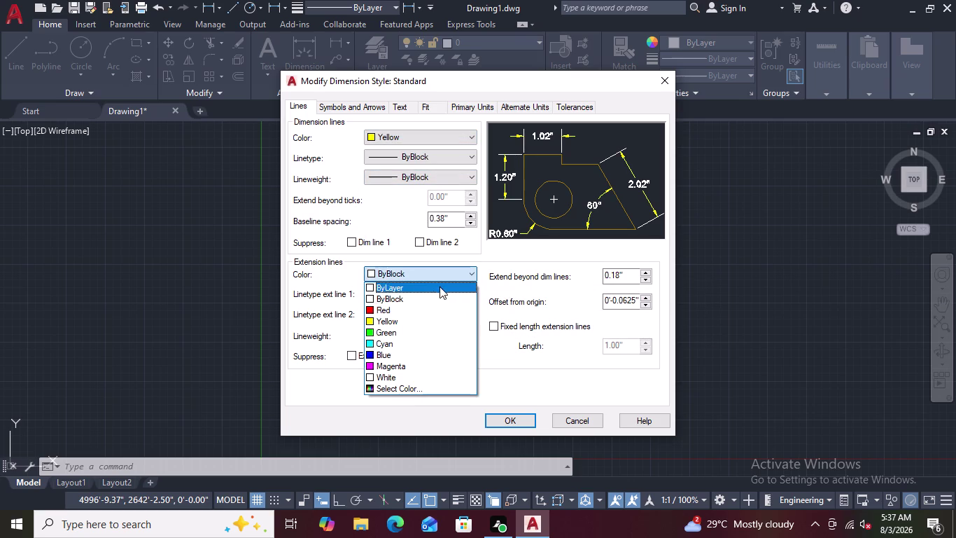
click(365, 307)
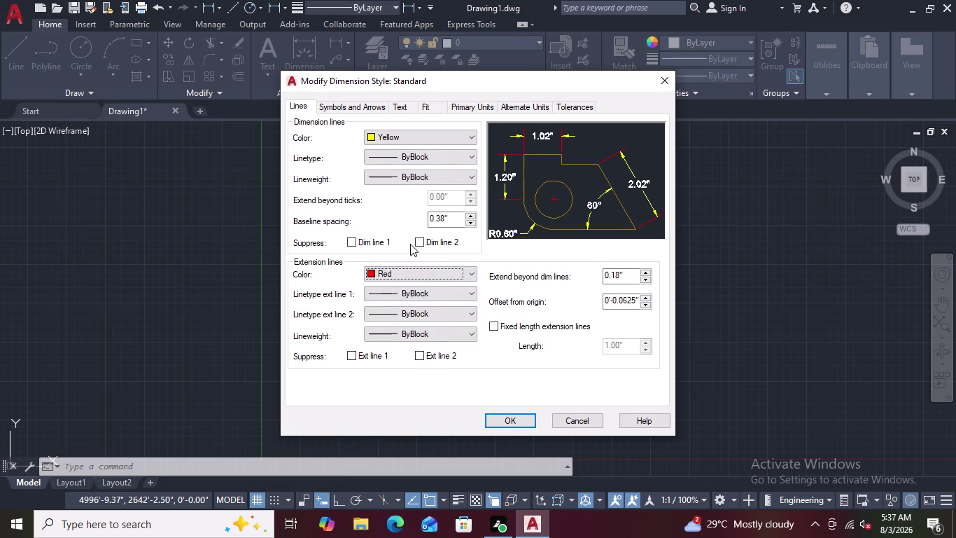
click(402, 105)
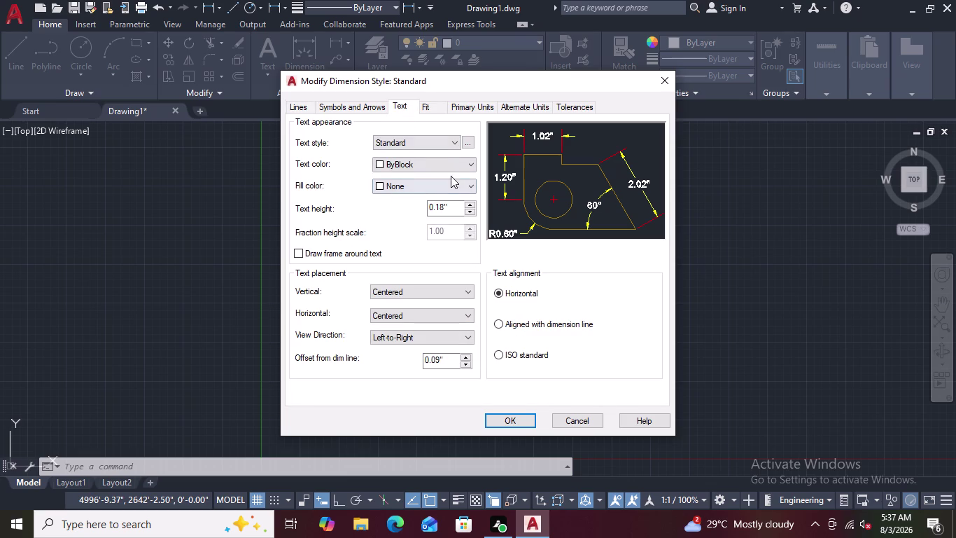
Make the Standard dimension text Blue, then close the Dimension Style Manager.
click(471, 162)
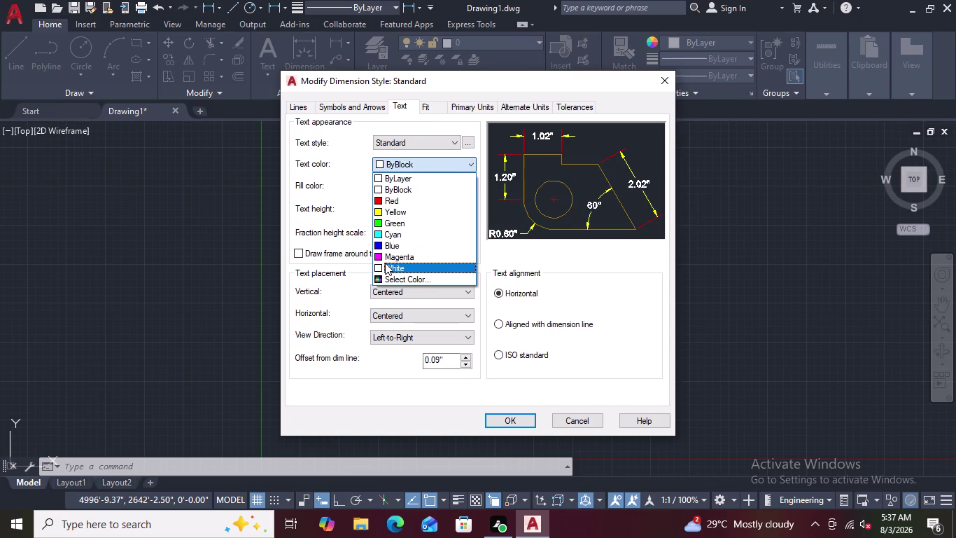
click(381, 245)
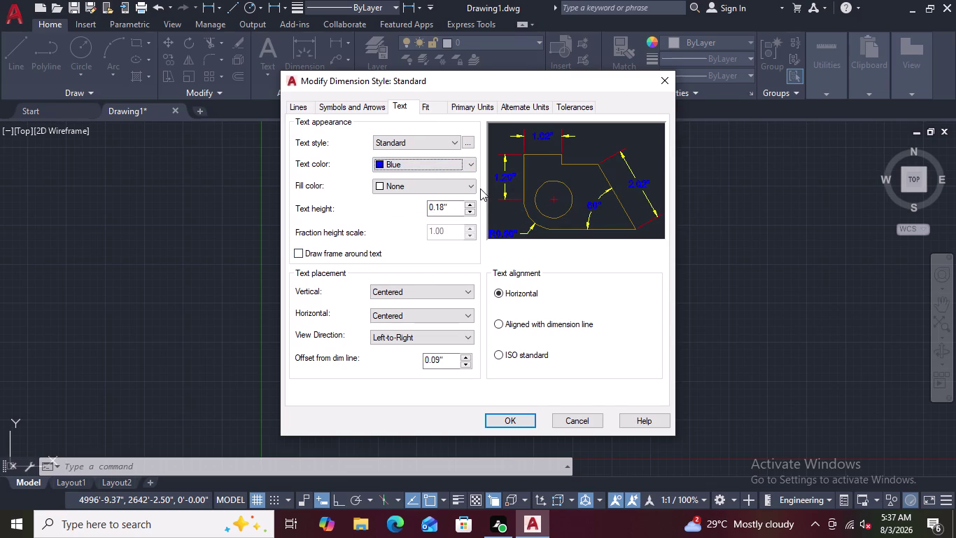
scroll(down, 3)
scroll(up, 3)
scroll(down, 3)
scroll(down, 3)
scroll(down, 3)
click(512, 421)
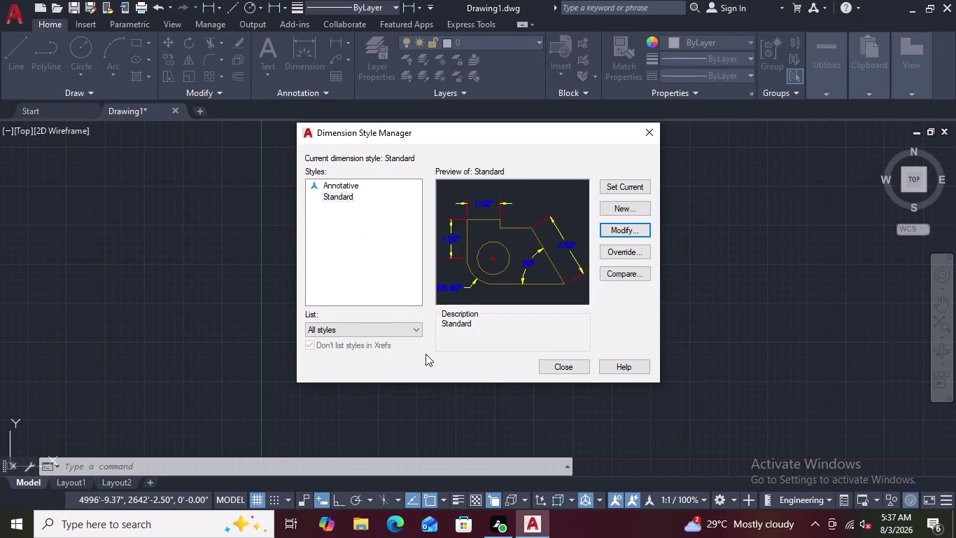
click(565, 362)
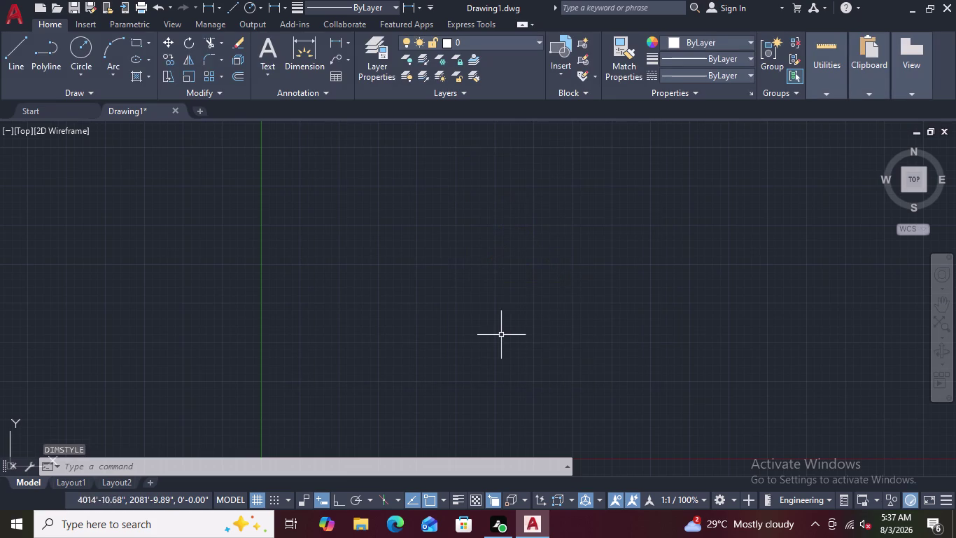
Start the LINE command with the L alias.
scroll(down, 3)
scroll(up, 3)
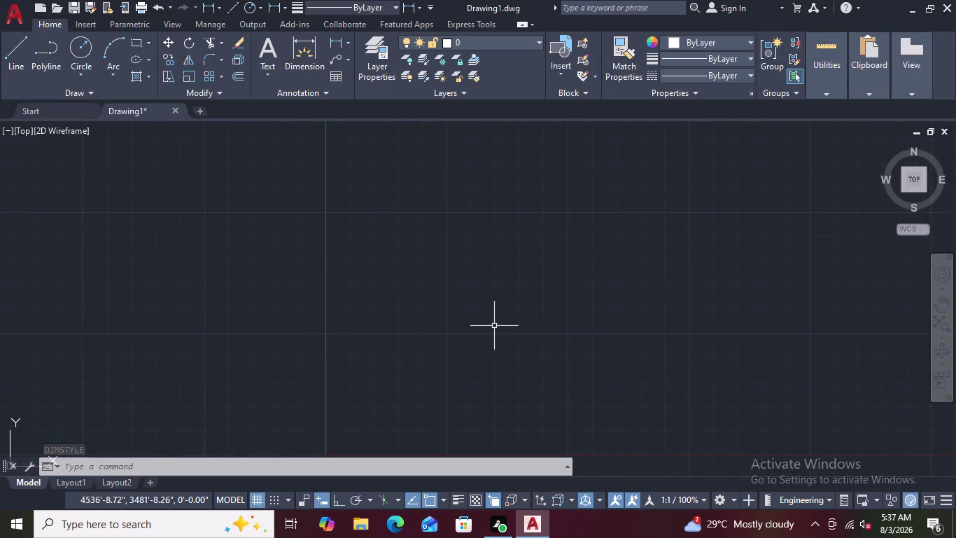
text(L)
key(space)
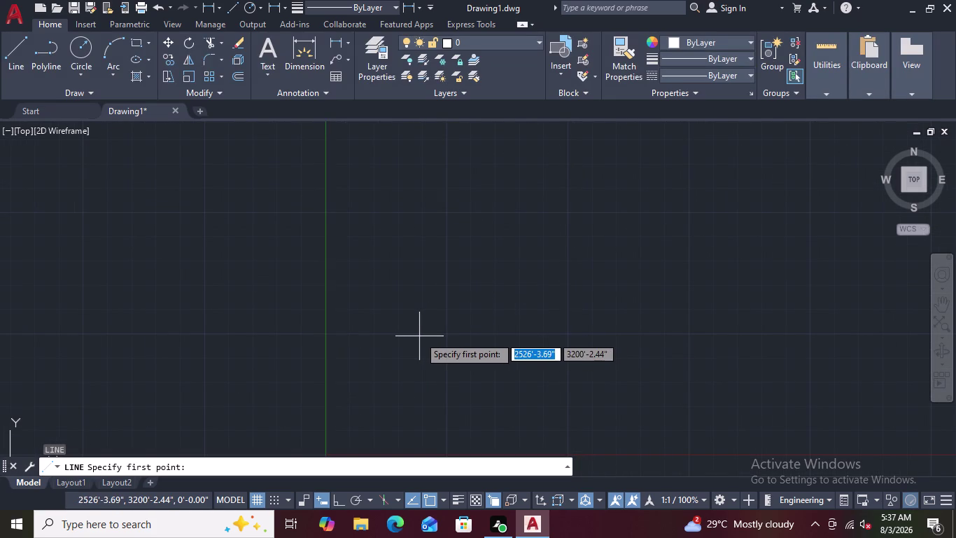